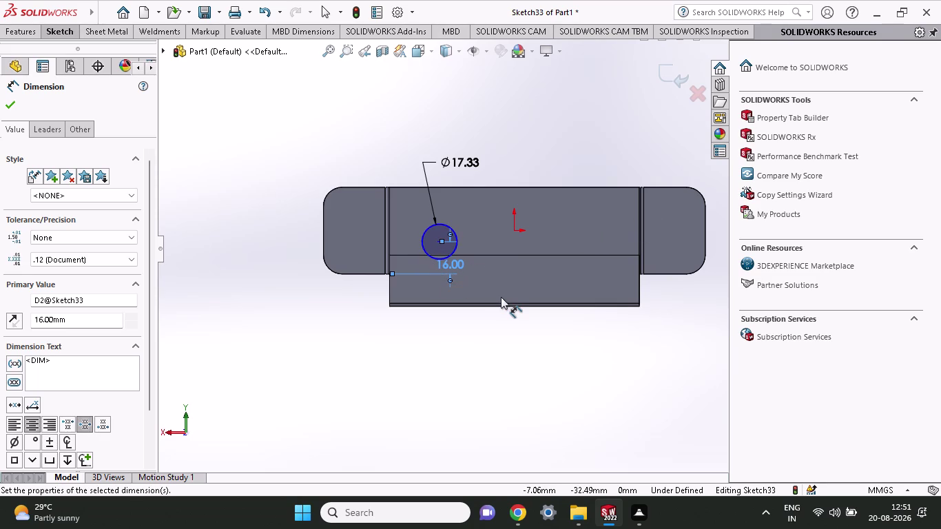
Close the circle dimension and undo the successive circle edits in Sketch33.
middle_drag(511, 292, 510, 188)
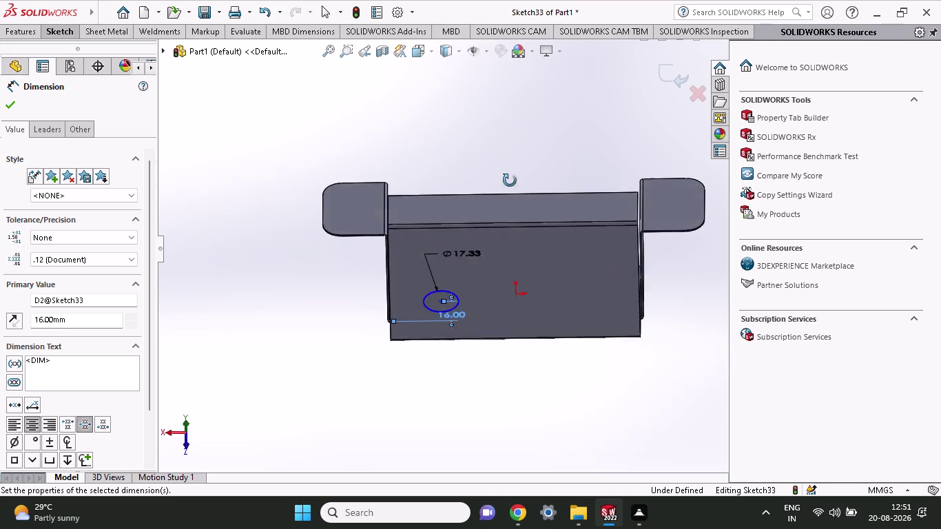
middle_drag(509, 188, 638, 284)
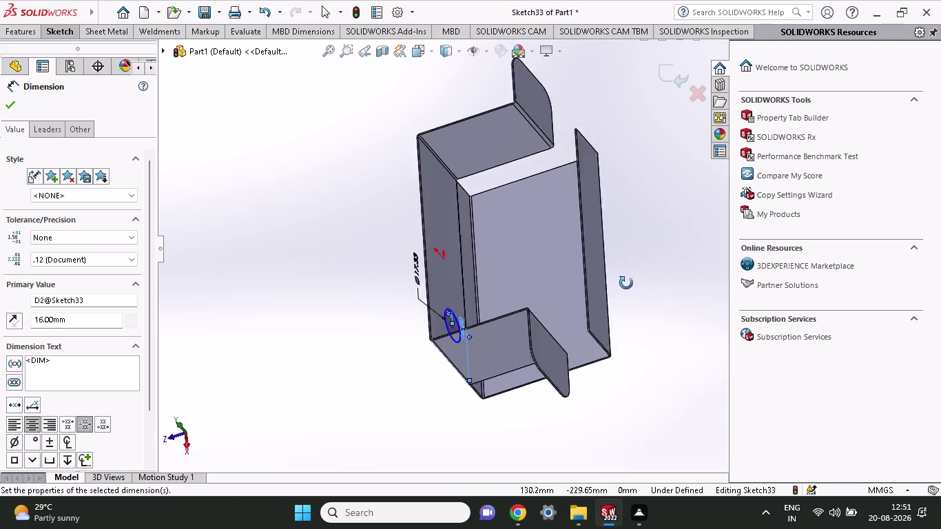
middle_drag(637, 284, 567, 274)
key(Escape)
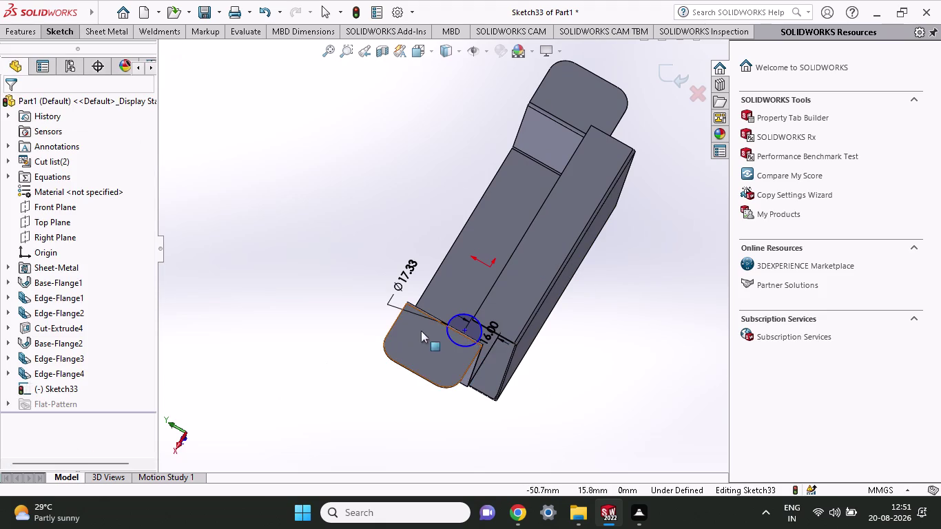
key(ctrl+z)
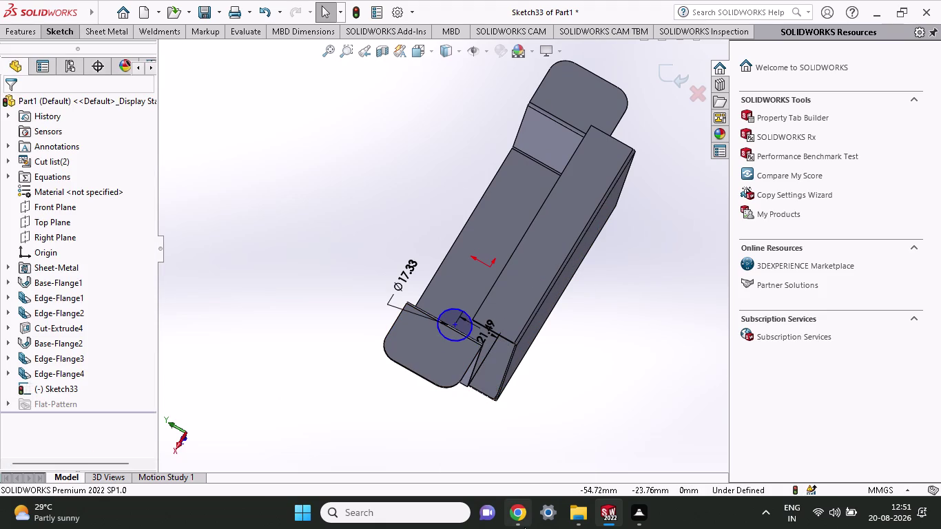
key(ctrl+z)
key(ctrl+z)
key(ctrl+z)
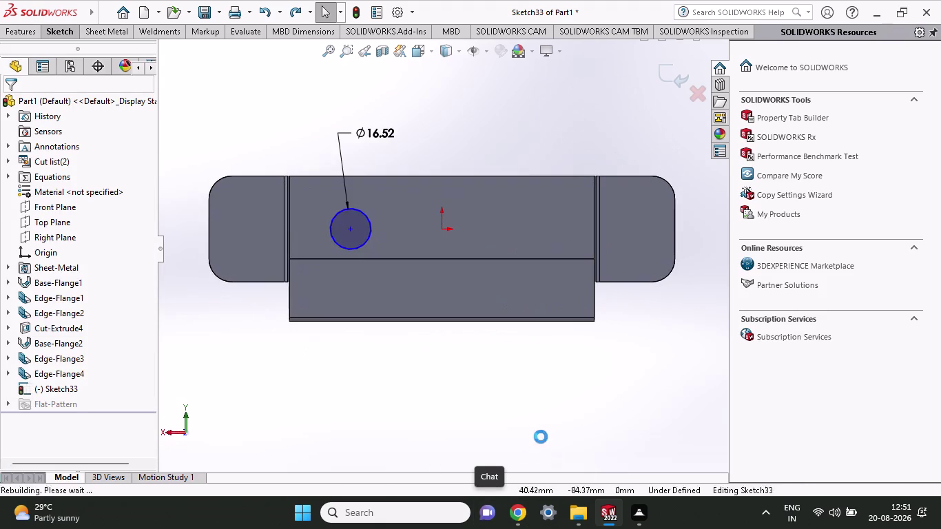
key(ctrl+z)
middle_drag(420, 381, 555, 326)
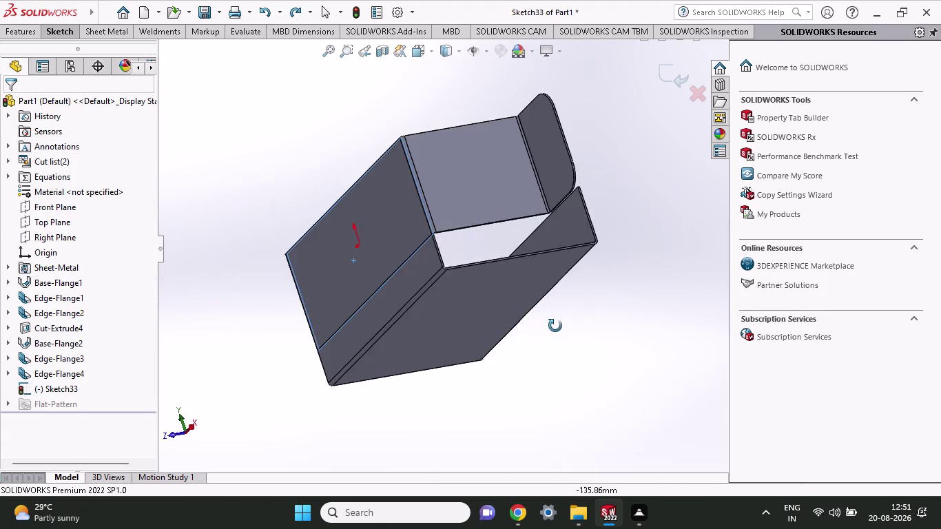
middle_drag(555, 325, 435, 161)
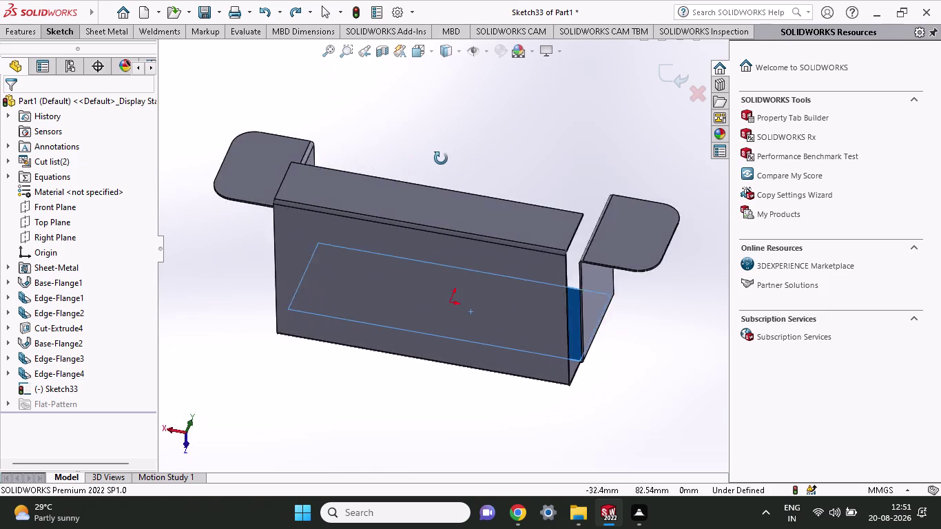
middle_drag(435, 161, 488, 152)
middle_drag(265, 267, 266, 287)
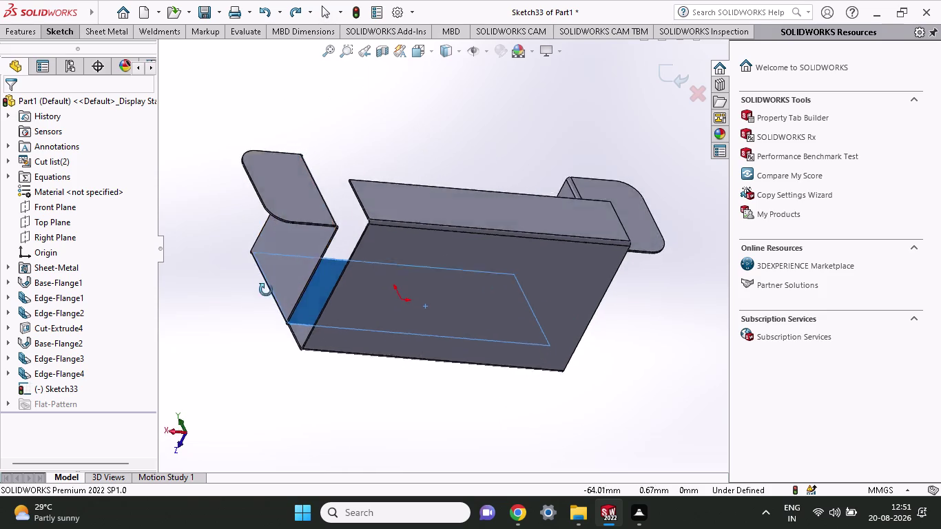
middle_drag(266, 287, 256, 331)
scroll(up, 3)
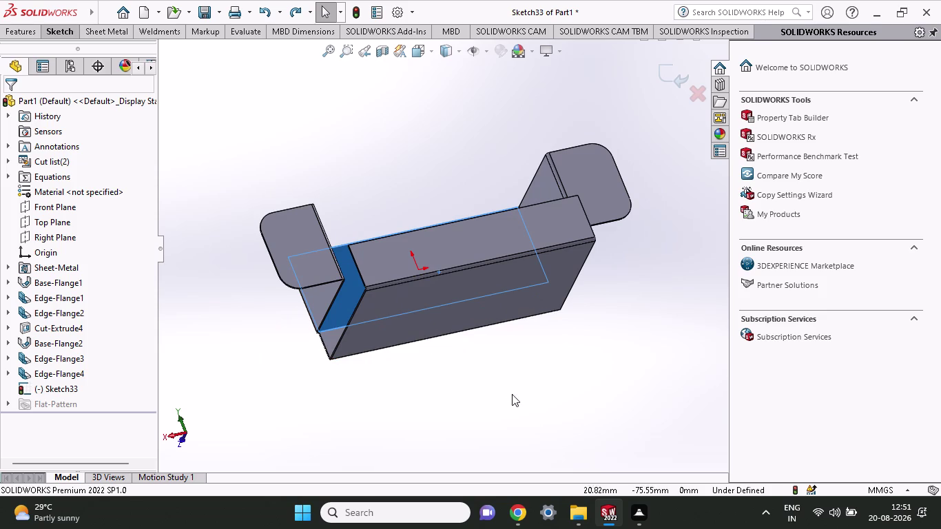
middle_drag(511, 394, 469, 373)
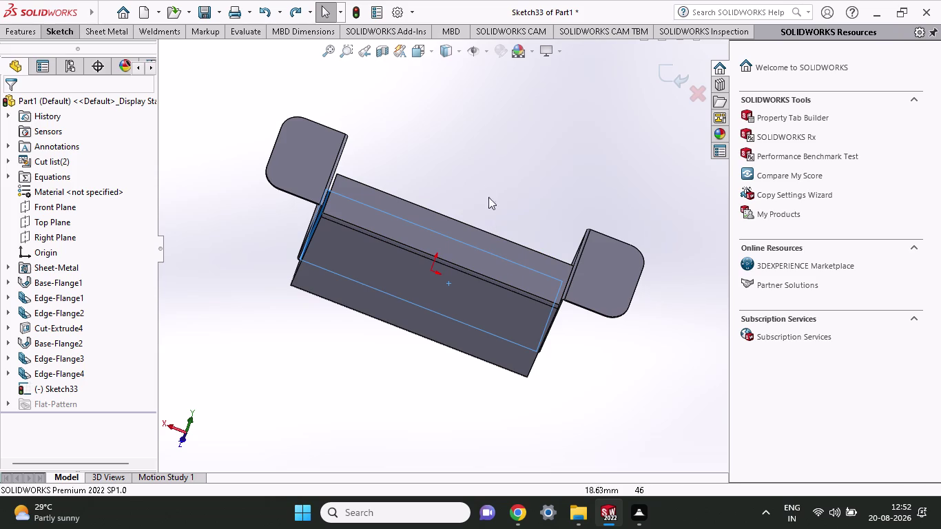
middle_click(463, 173)
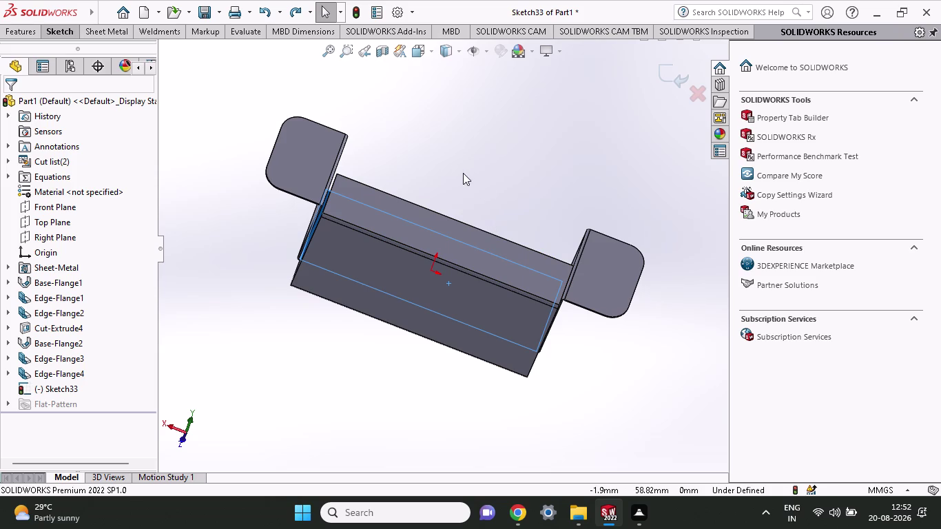
middle_drag(463, 173, 524, 129)
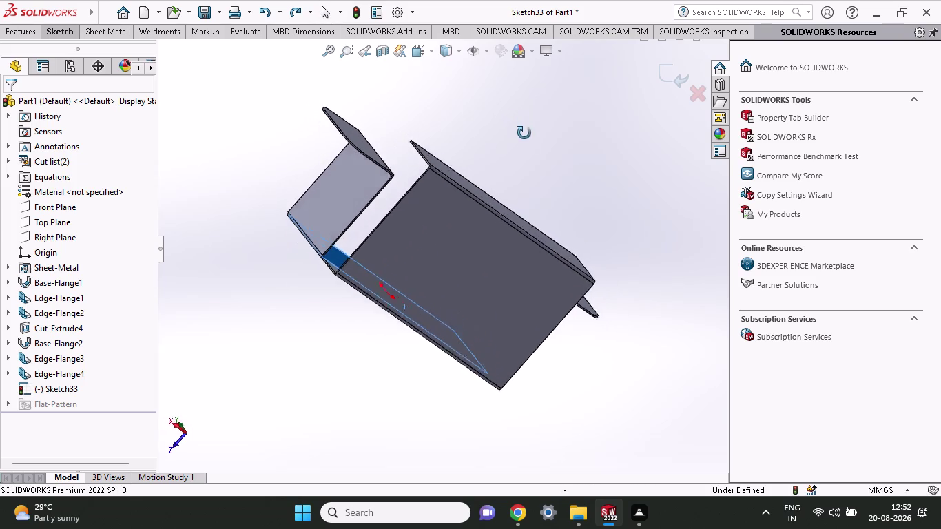
middle_drag(524, 130, 525, 152)
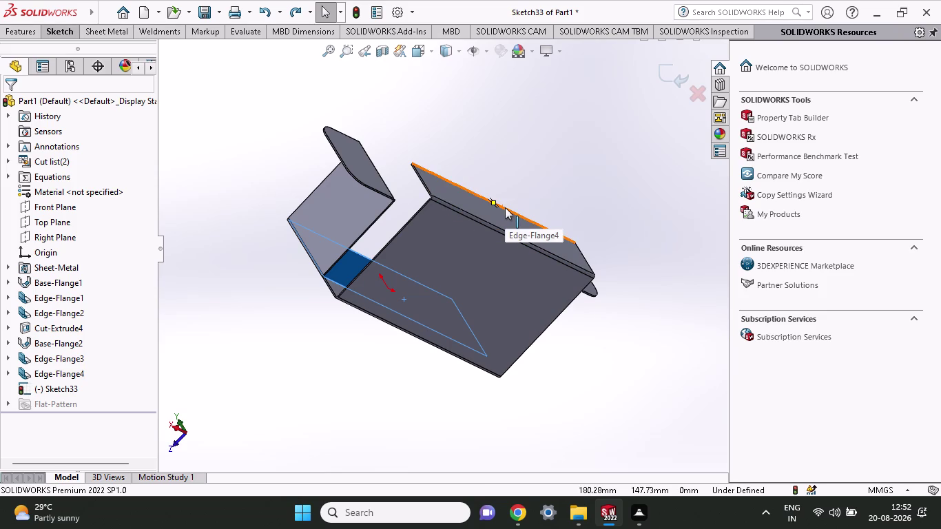
middle_drag(623, 221, 457, 166)
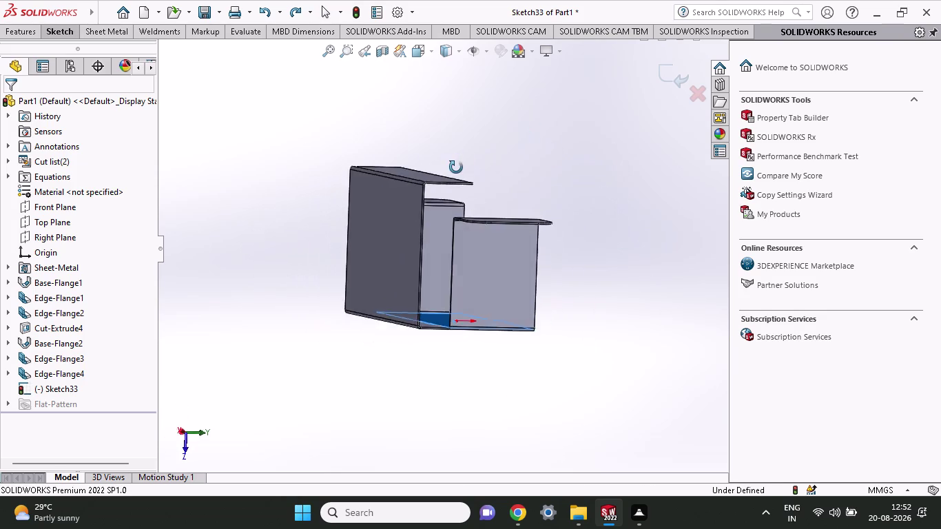
middle_drag(458, 166, 434, 95)
middle_drag(441, 76, 443, 65)
middle_drag(445, 66, 518, 76)
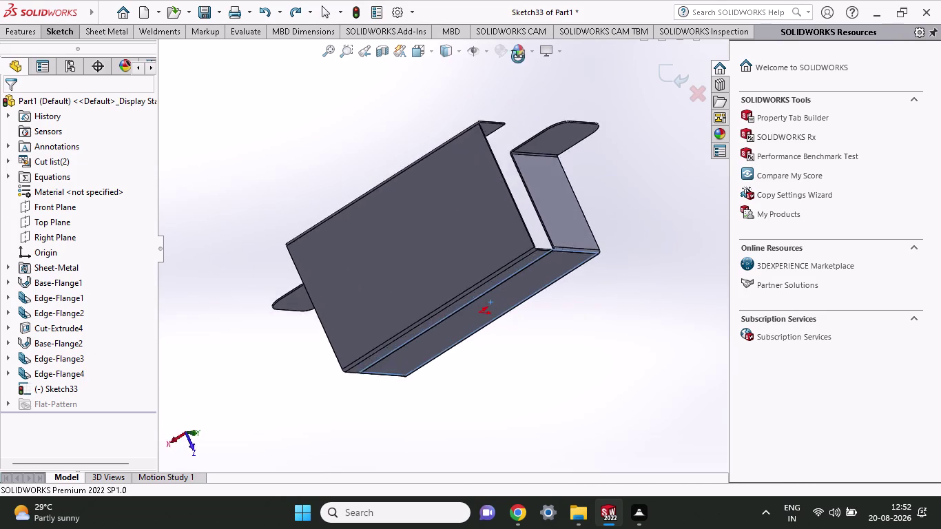
middle_drag(518, 76, 507, 13)
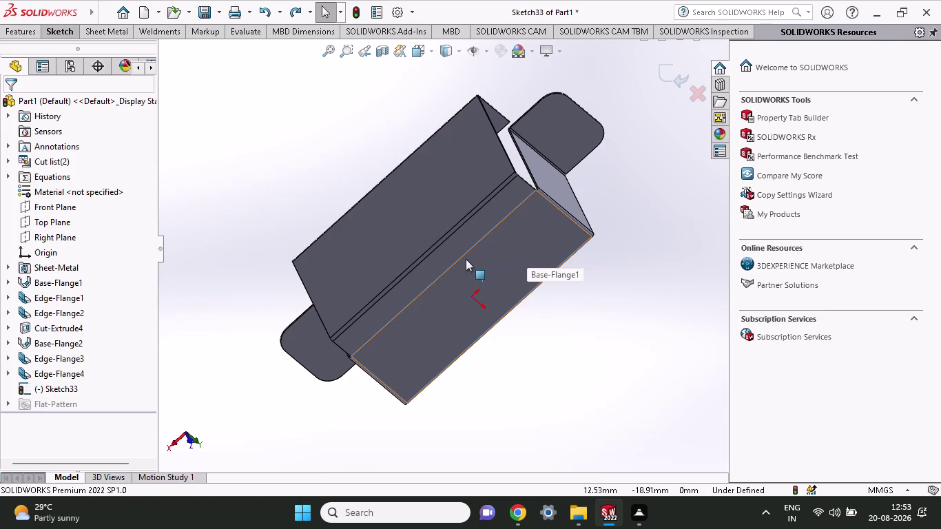
middle_drag(568, 227, 587, 58)
scroll(up, 3)
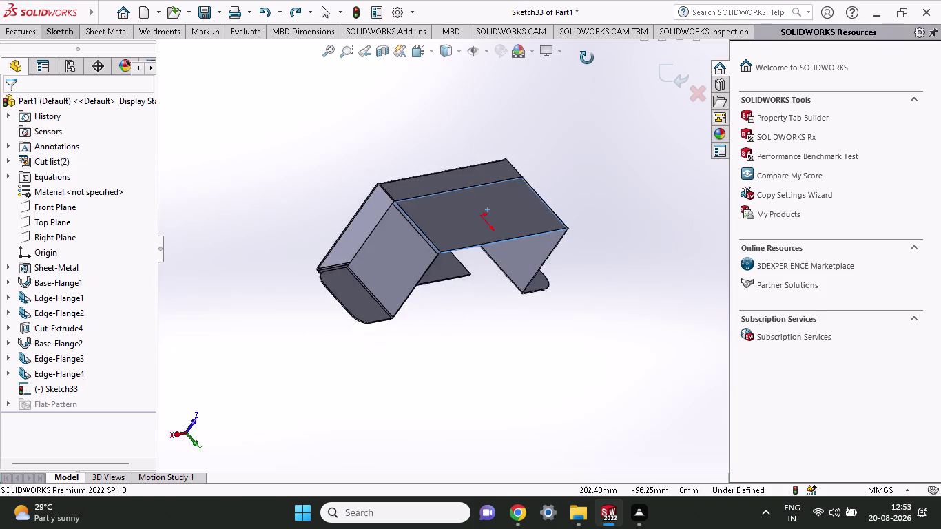
middle_drag(587, 58, 465, 475)
scroll(up, 3)
middle_drag(465, 475, 476, 363)
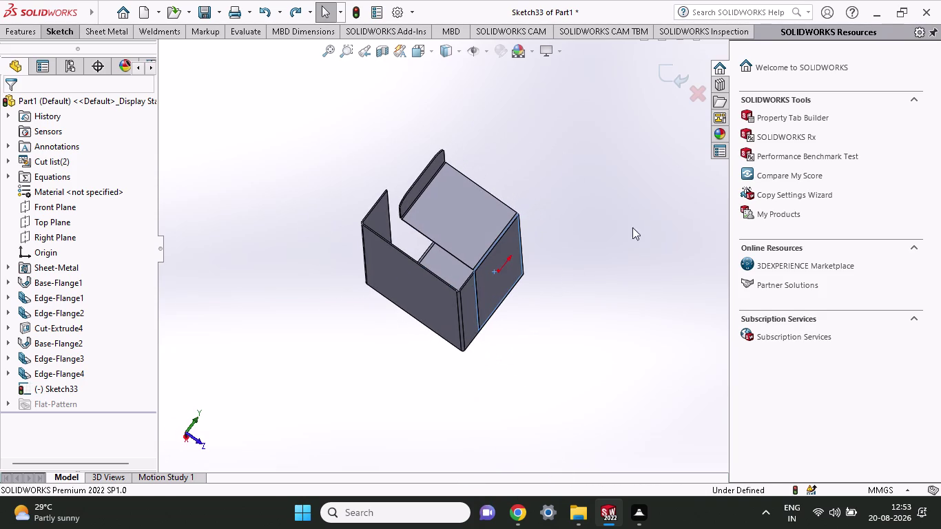
middle_drag(625, 180, 698, 322)
scroll(up, 3)
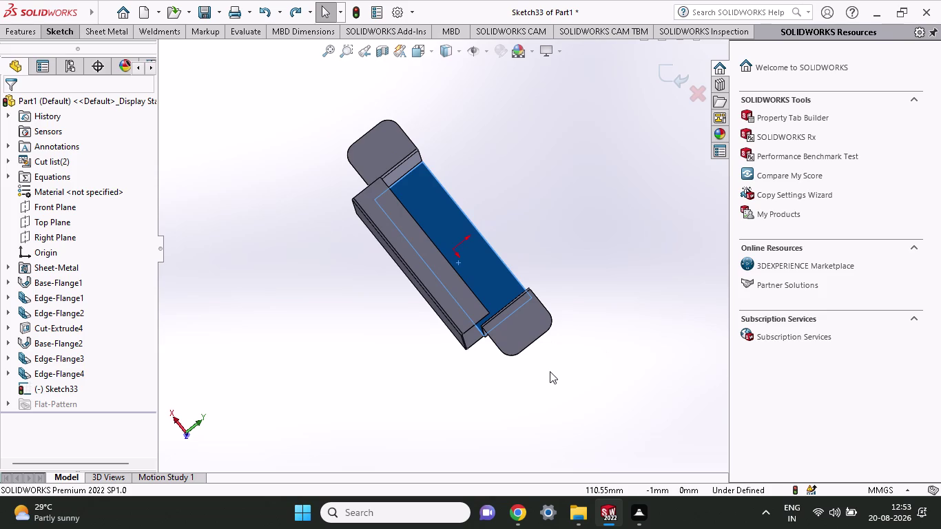
scroll(down, 3)
middle_drag(522, 200, 492, 200)
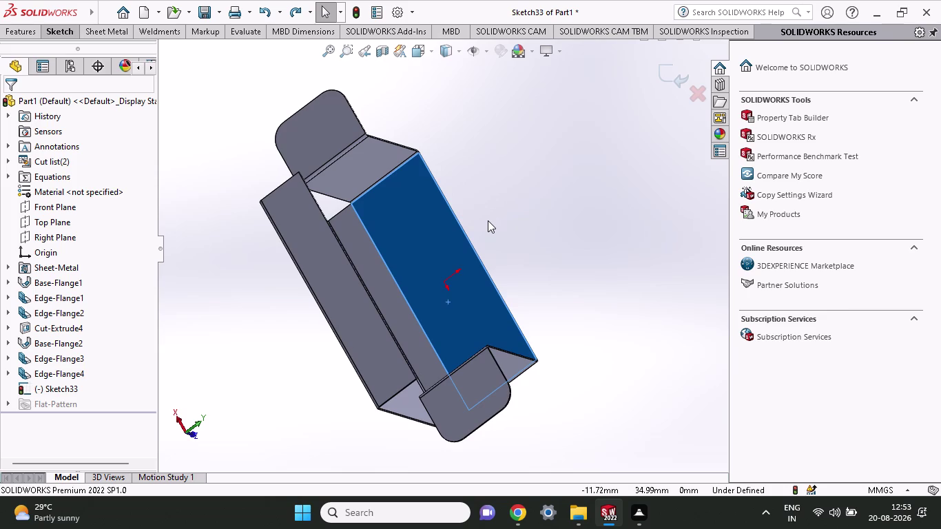
middle_drag(686, 263, 727, 287)
middle_drag(630, 277, 627, 276)
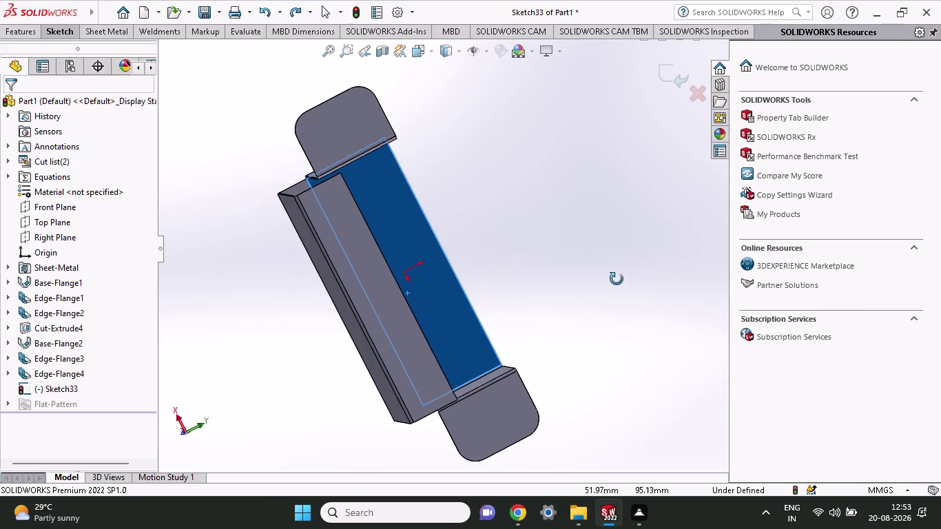
middle_drag(626, 276, 594, 288)
click(425, 227)
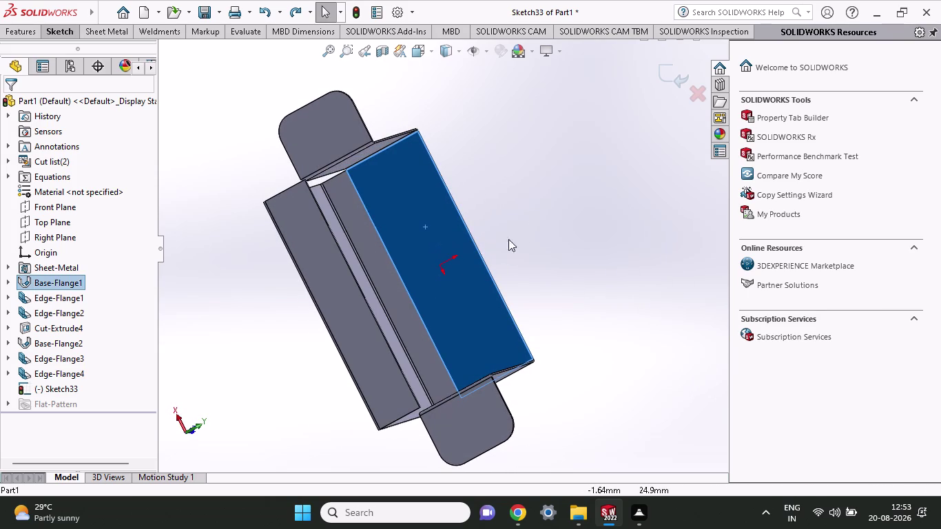
right_click(563, 221)
click(721, 198)
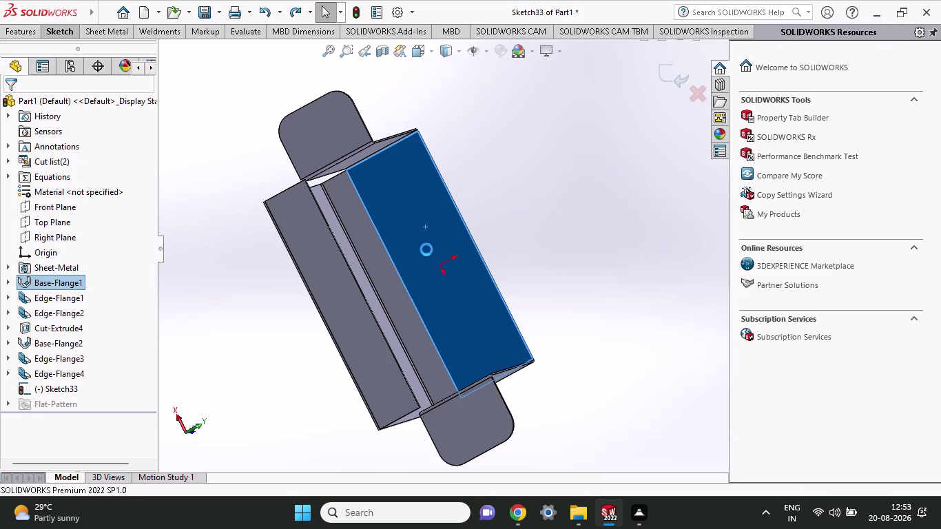